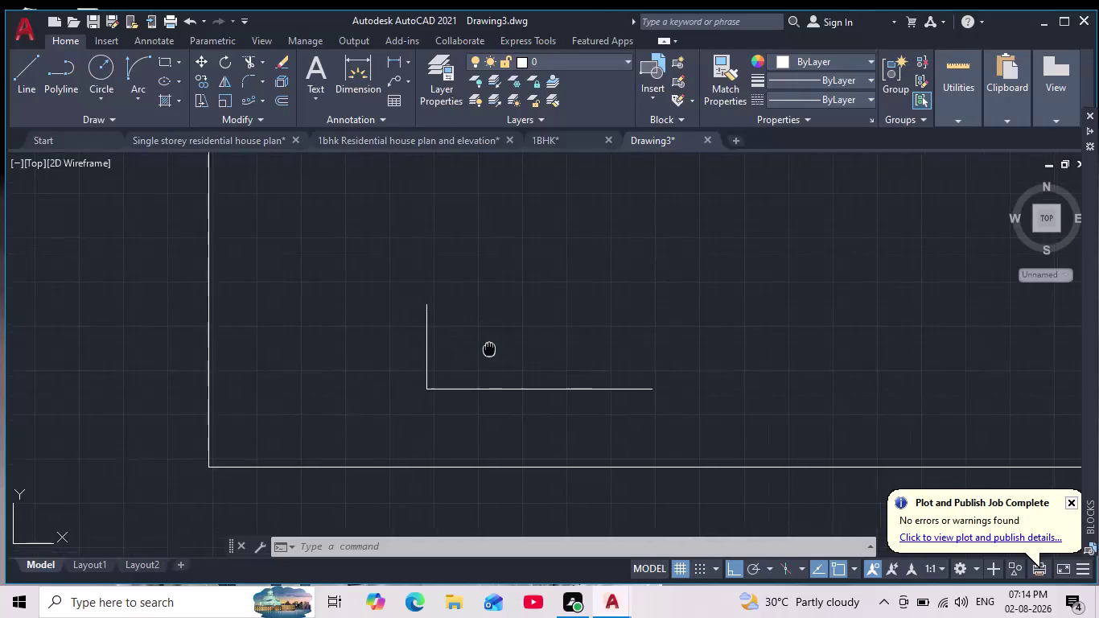
Select the four stray practice lines with a crossing window and delete them.
scroll(down, 3)
scroll(down, 3)
scroll(up, 3)
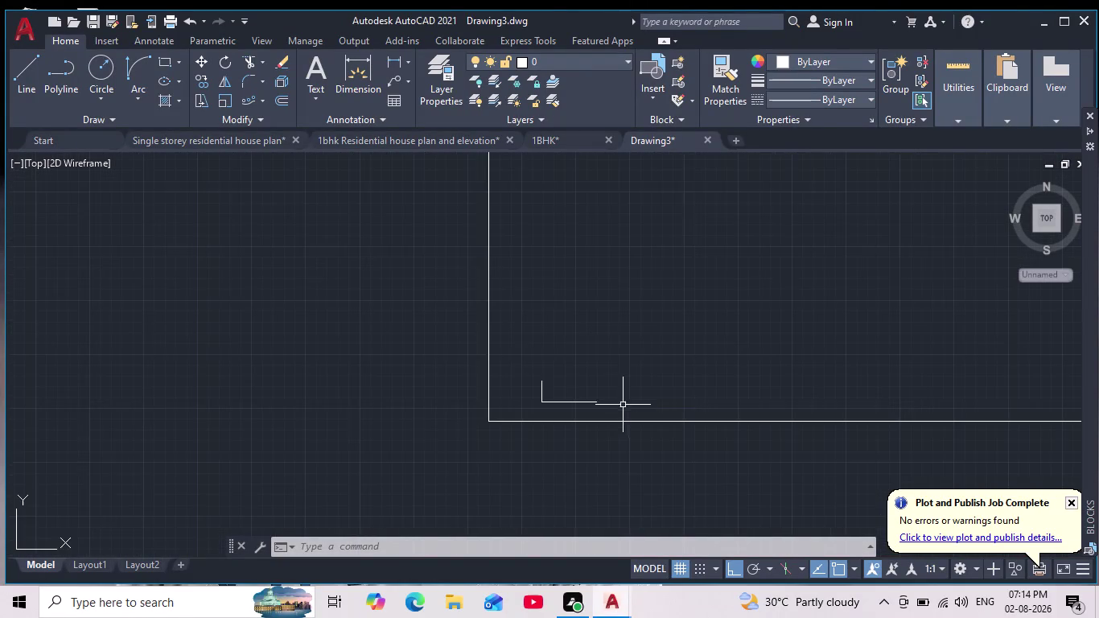
scroll(up, 3)
scroll(down, 3)
click(613, 340)
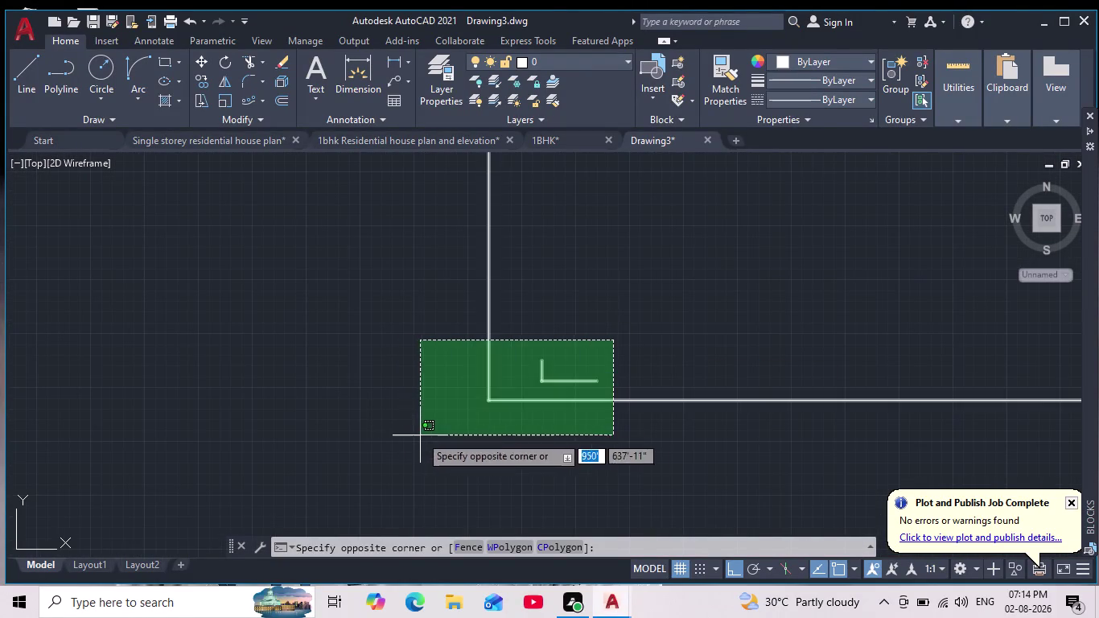
click(421, 436)
key(Delete)
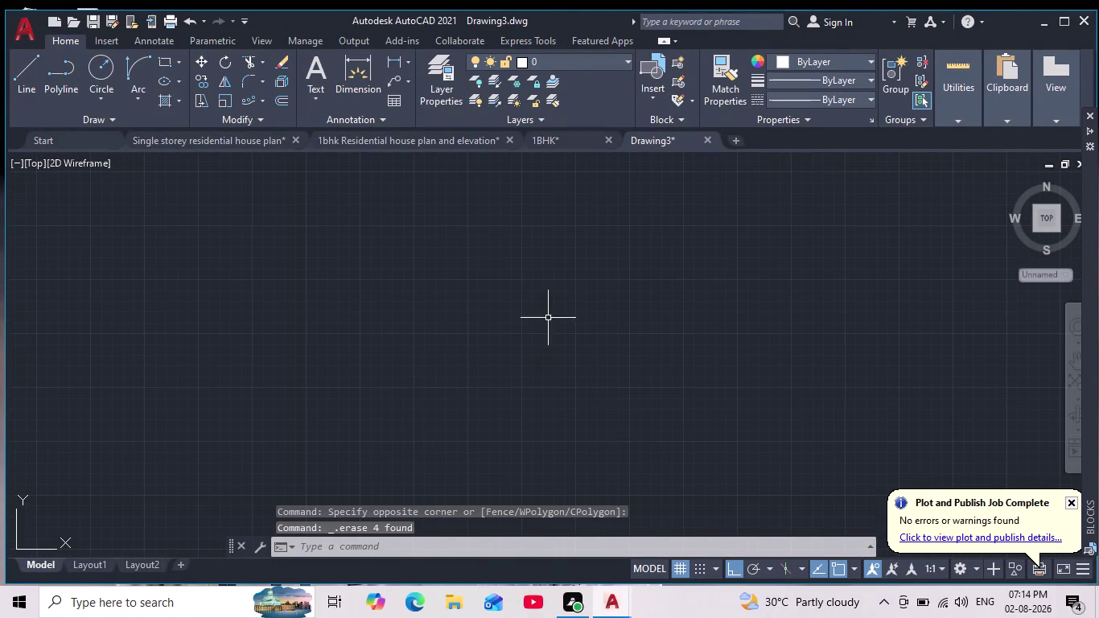
Pan toward the origin and start a Line with its first boundary point placed.
scroll(down, 3)
scroll(down, 3)
middle_drag(594, 334, 427, 417)
scroll(down, 3)
scroll(up, 3)
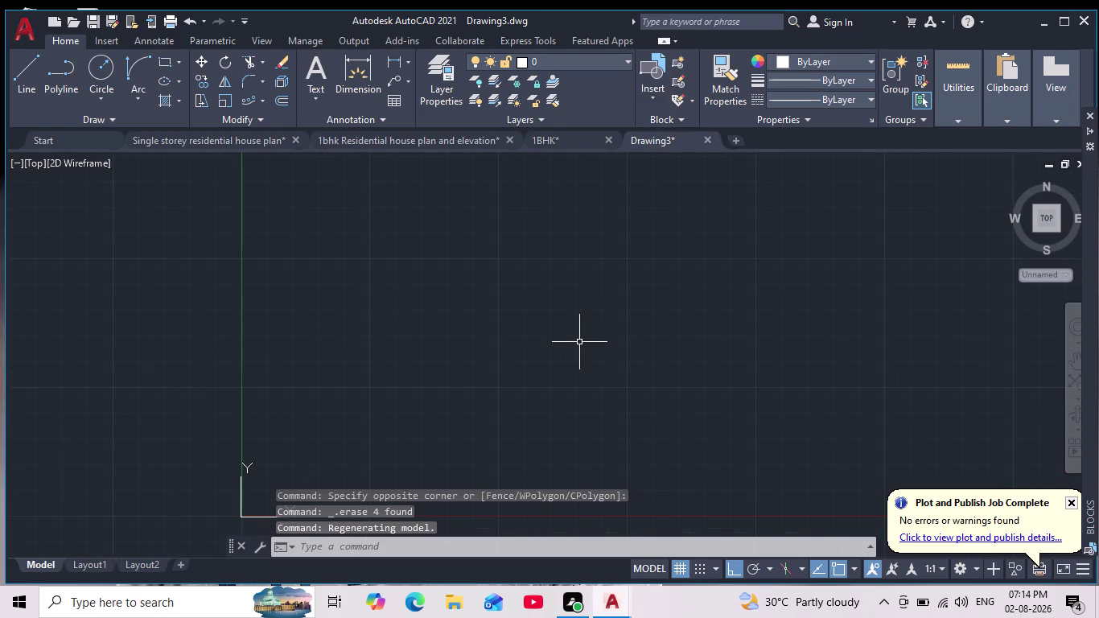
middle_drag(448, 322, 356, 375)
scroll(down, 3)
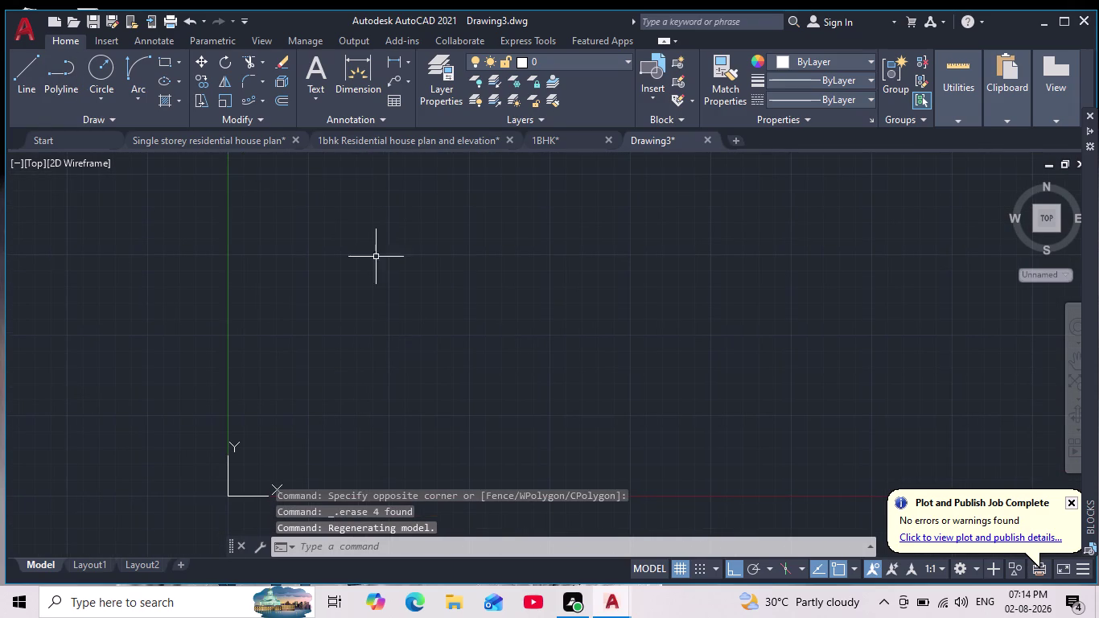
click(27, 73)
click(481, 416)
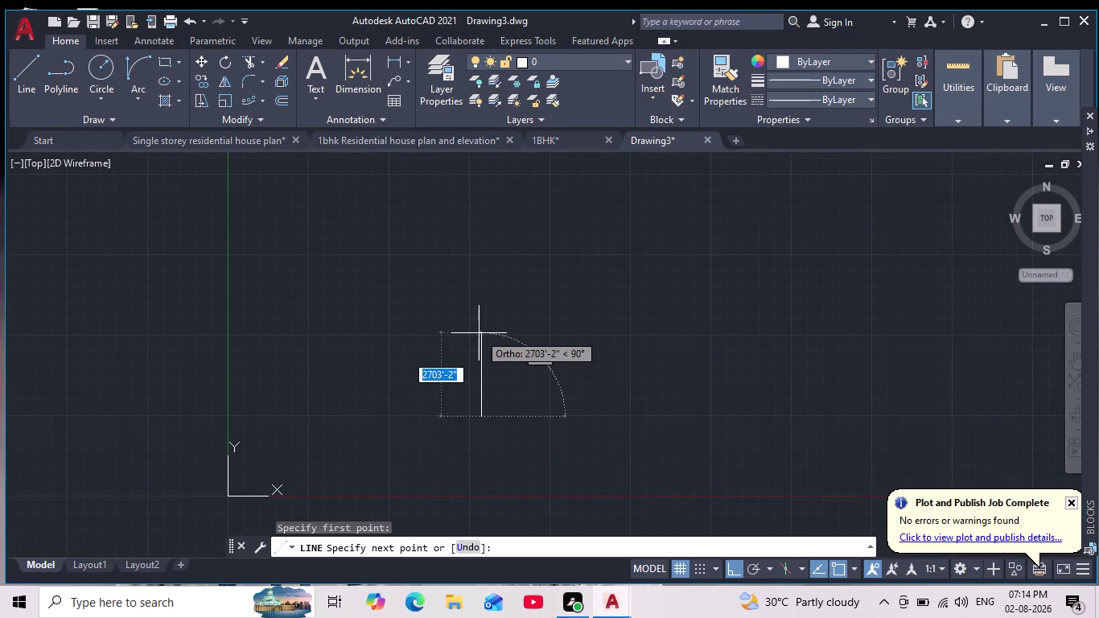
Draw the first boundary segment 40' long, running vertically upward.
text(40)
key(apostrophe)
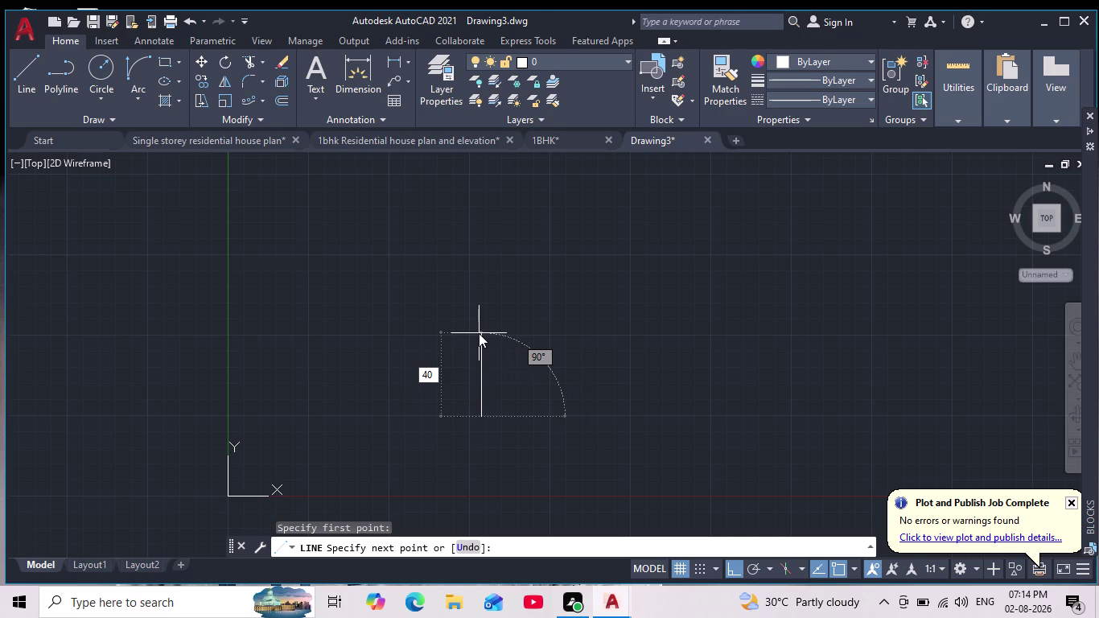
key(Return)
scroll(up, 3)
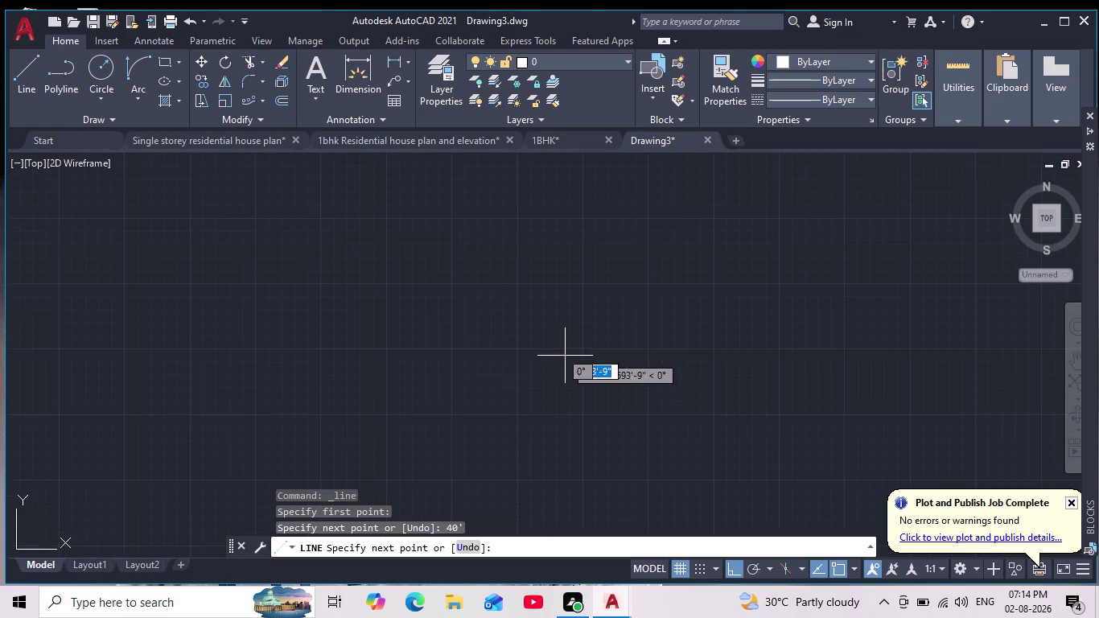
scroll(down, 3)
middle_click(549, 221)
scroll(up, 3)
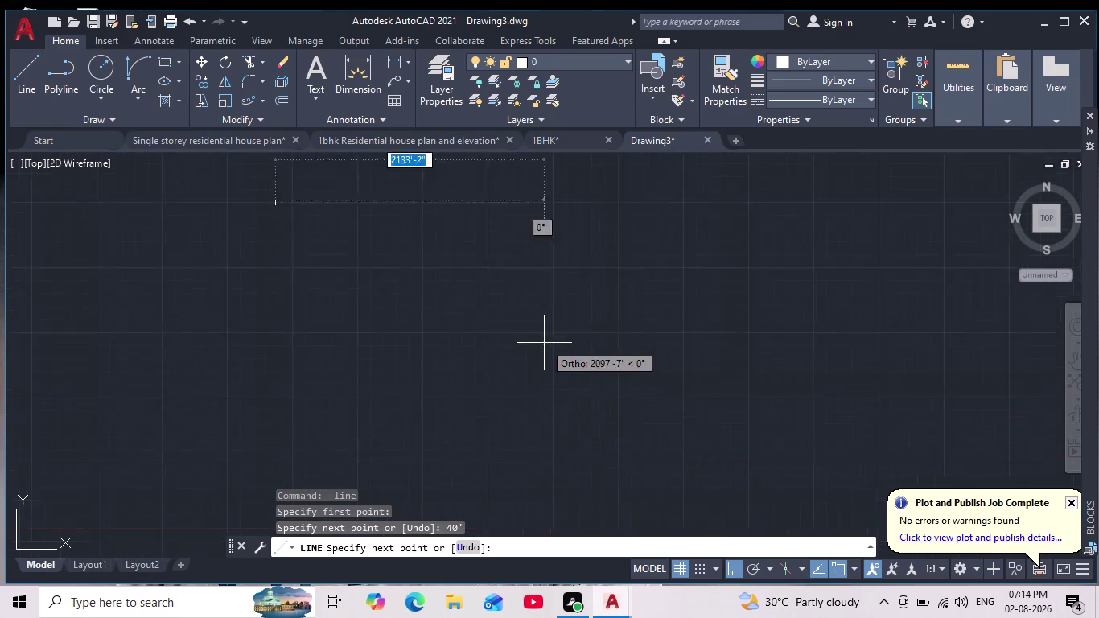
scroll(up, 3)
Pan and zoom the view to locate and center the 40-foot line.
middle_drag(460, 296, 513, 517)
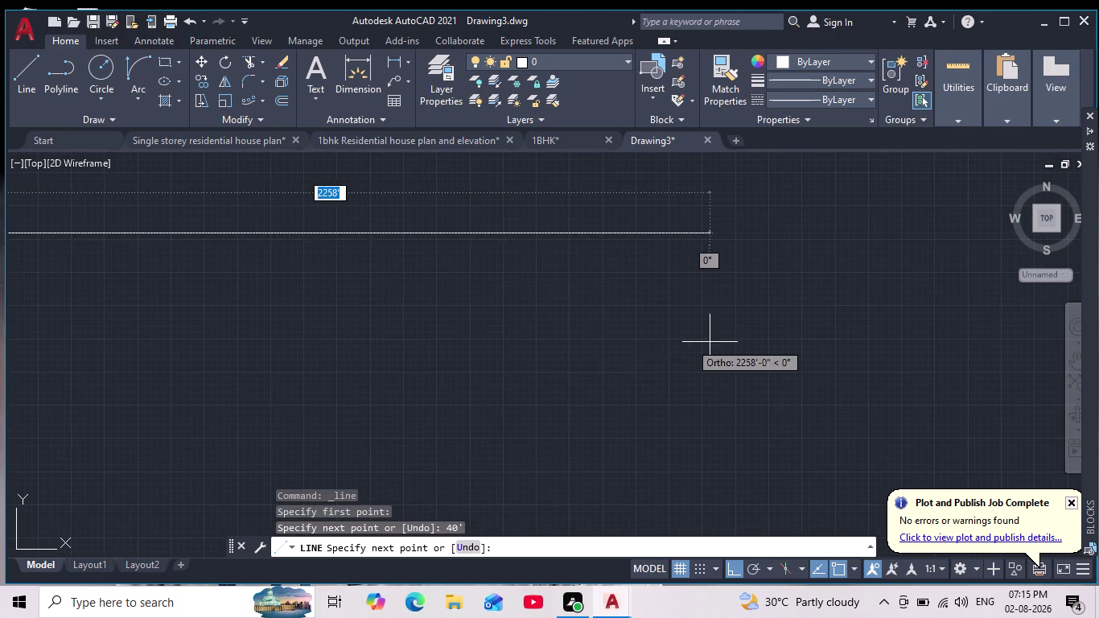
scroll(down, 3)
scroll(up, 3)
scroll(up, 3)
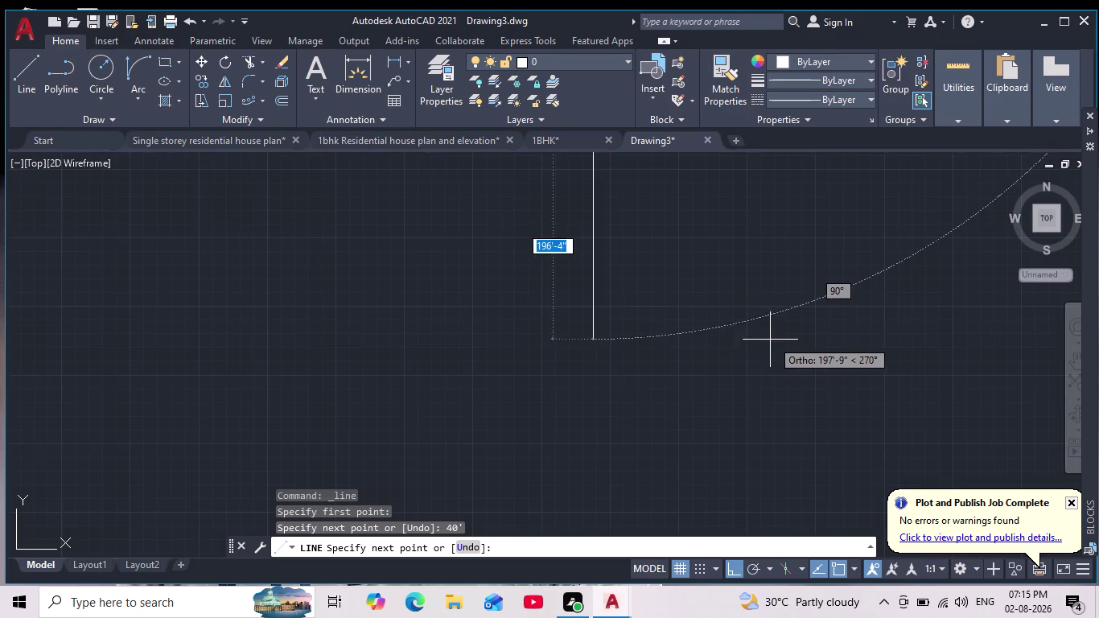
scroll(down, 3)
middle_drag(749, 363, 519, 536)
scroll(down, 3)
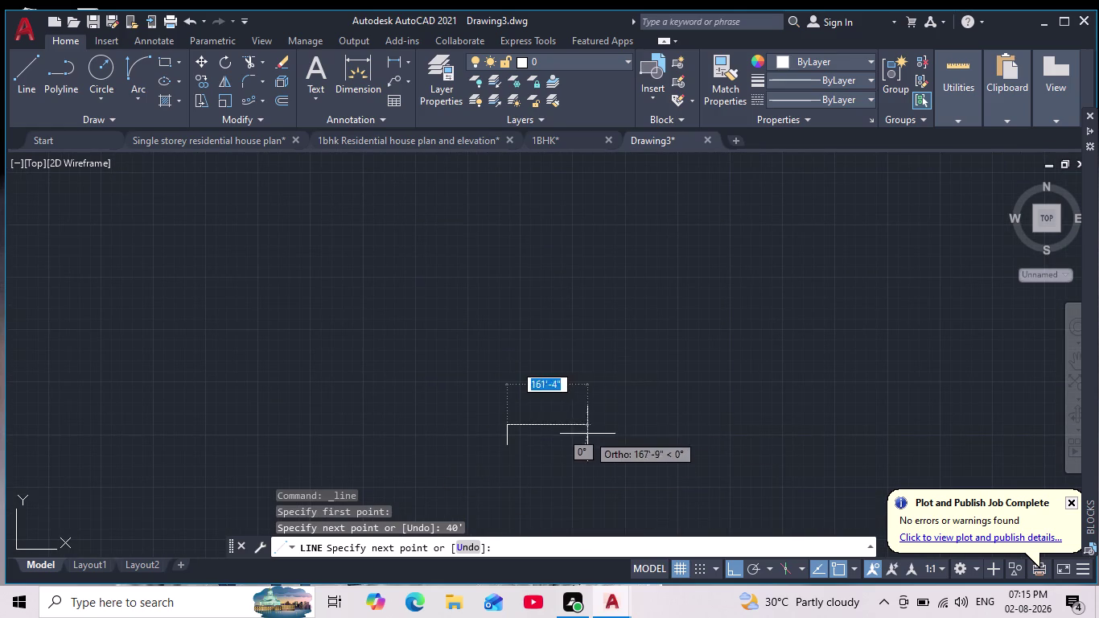
middle_drag(586, 433, 576, 365)
scroll(up, 3)
scroll(up, 3)
middle_drag(520, 388, 641, 465)
scroll(down, 3)
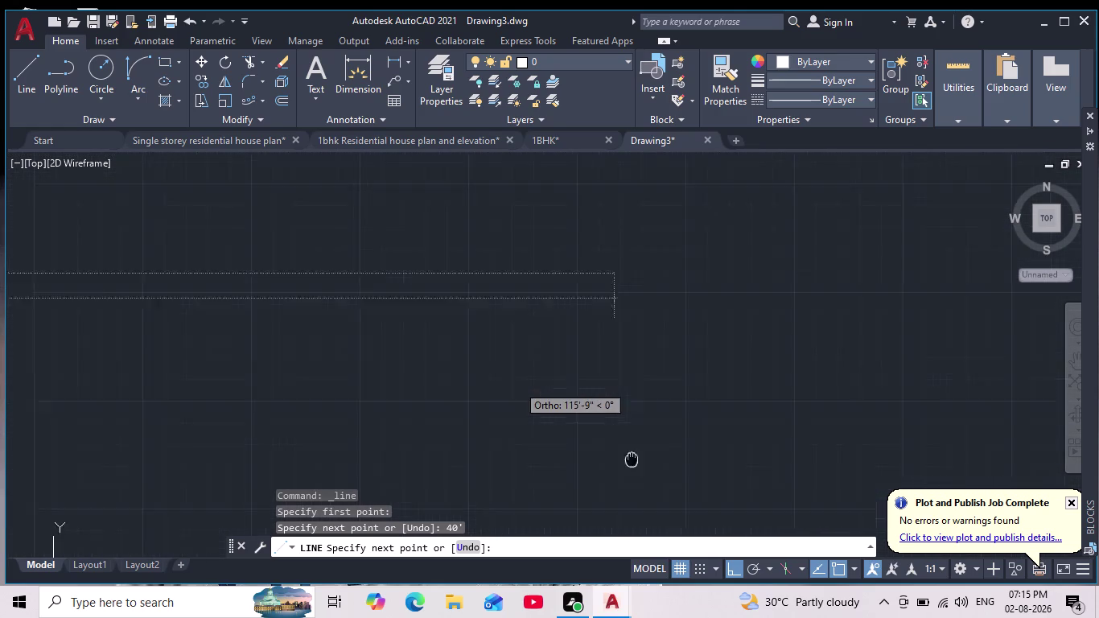
middle_drag(641, 465, 718, 500)
middle_drag(573, 427, 651, 350)
scroll(down, 3)
scroll(up, 3)
middle_drag(548, 363, 596, 292)
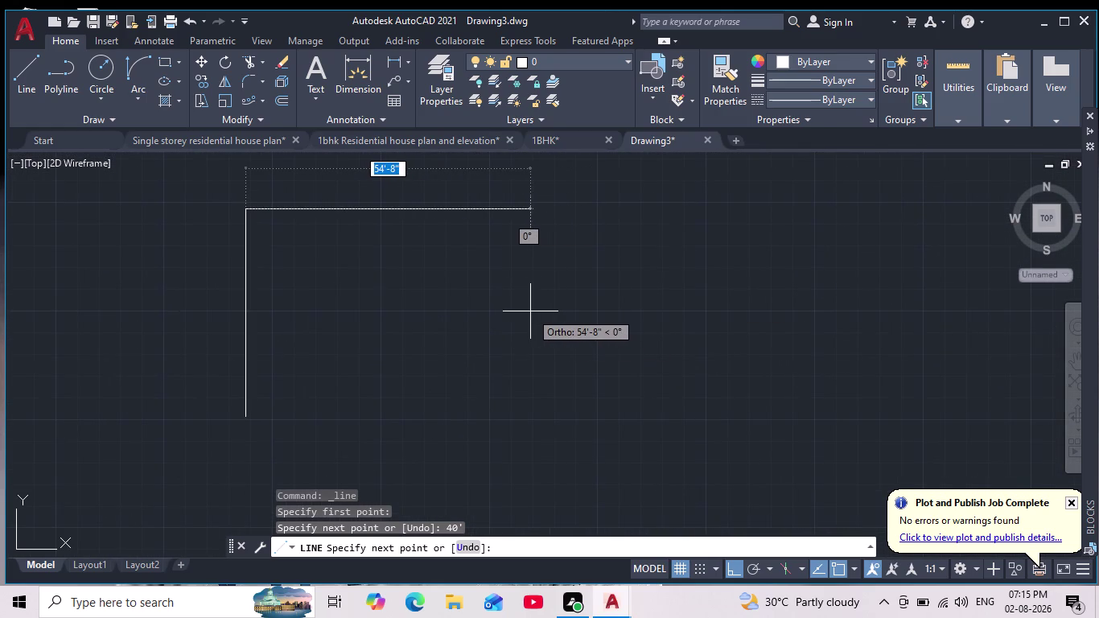